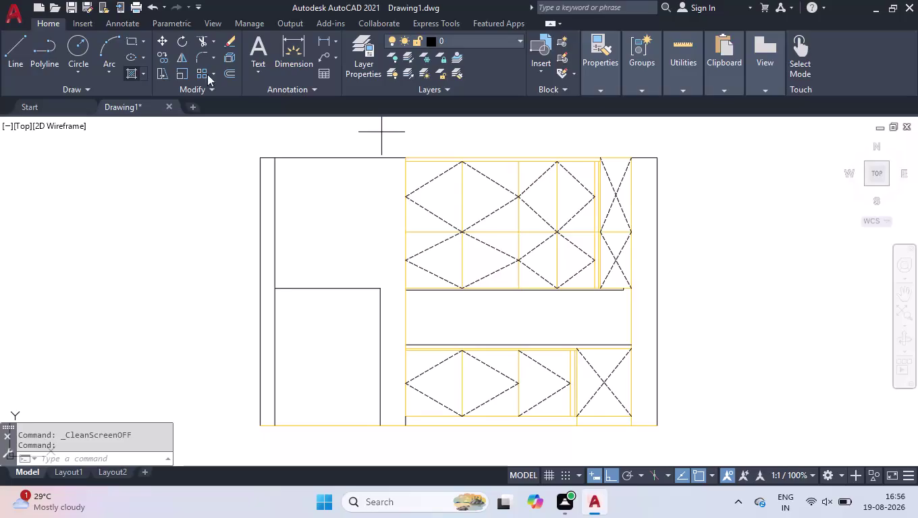
Hatch the thin strip under the upper diamond panels with a SOLID yellow fill.
click(140, 68)
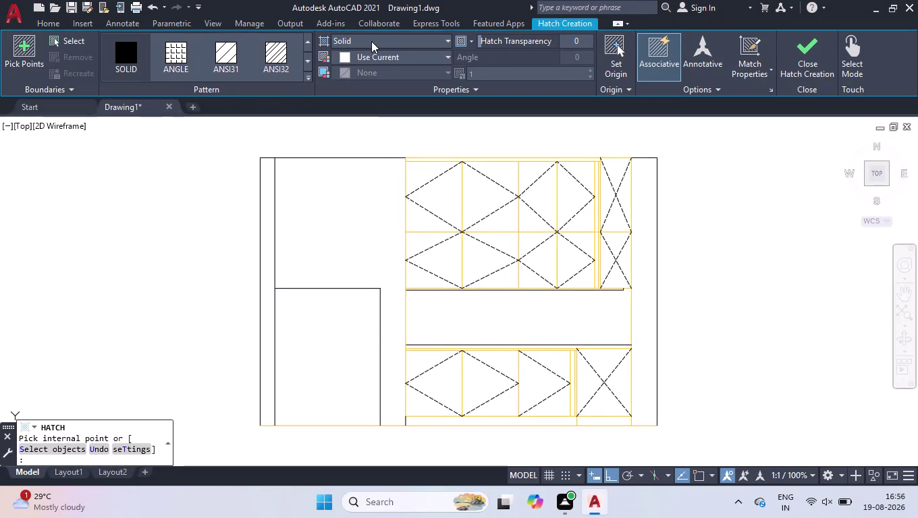
double_click(380, 56)
click(378, 56)
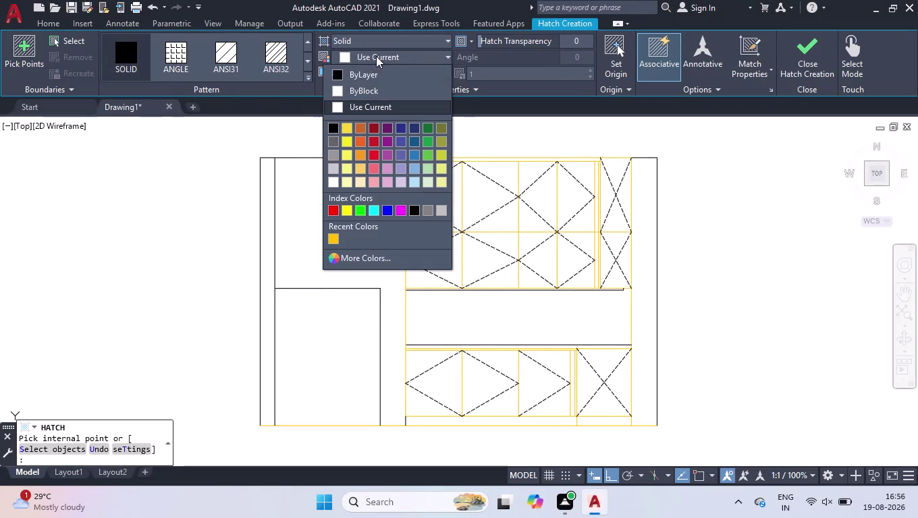
click(348, 210)
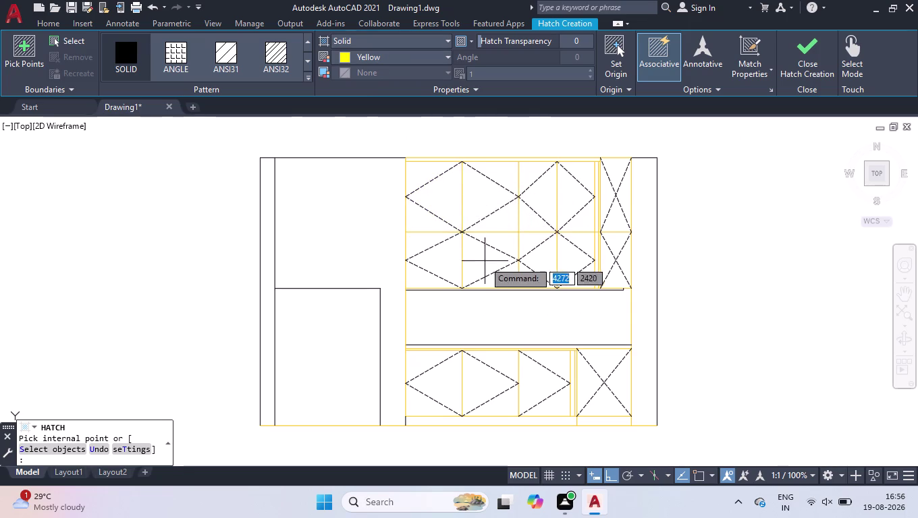
scroll(up, 3)
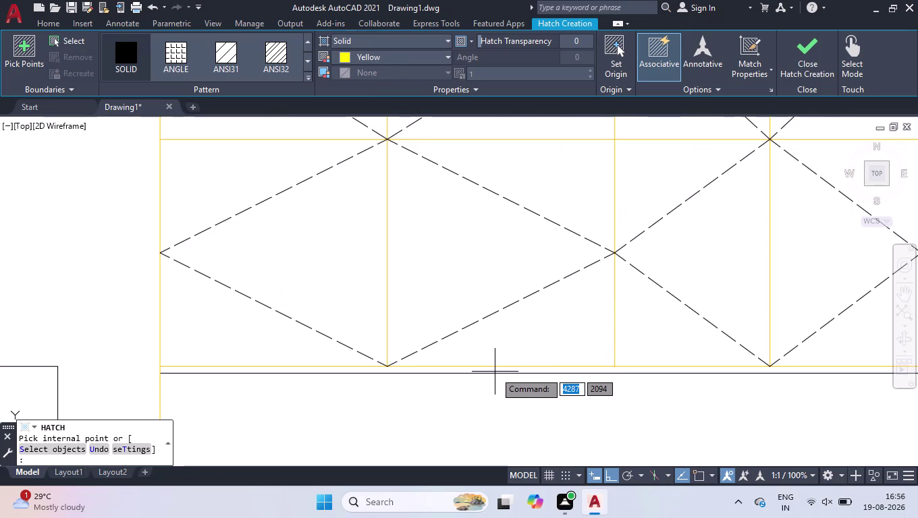
scroll(down, 3)
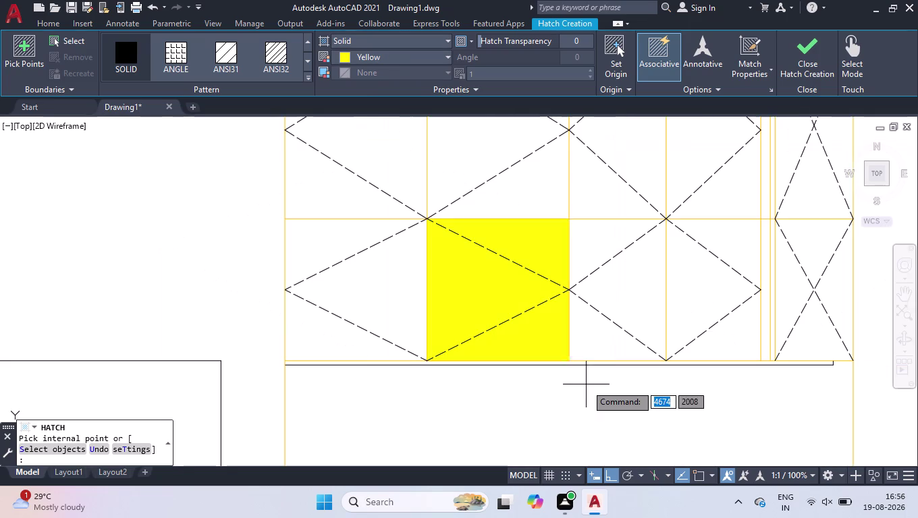
click(587, 364)
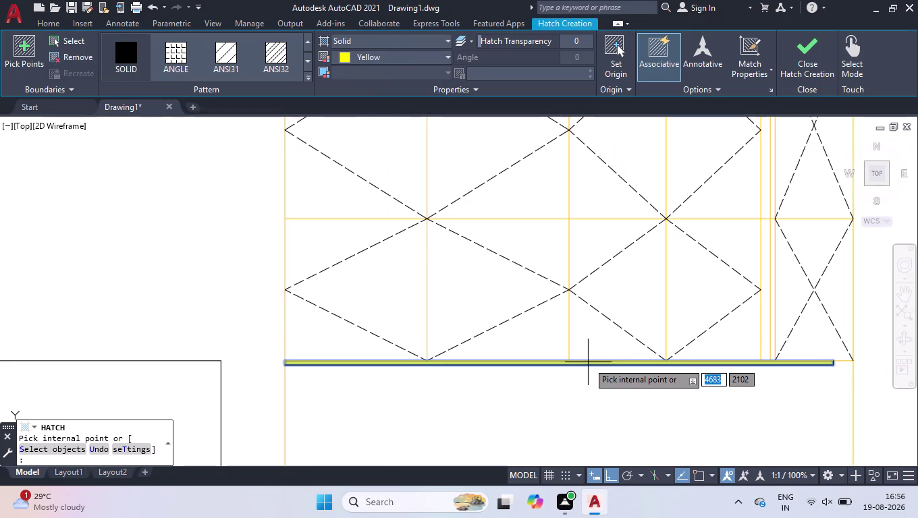
key(Return)
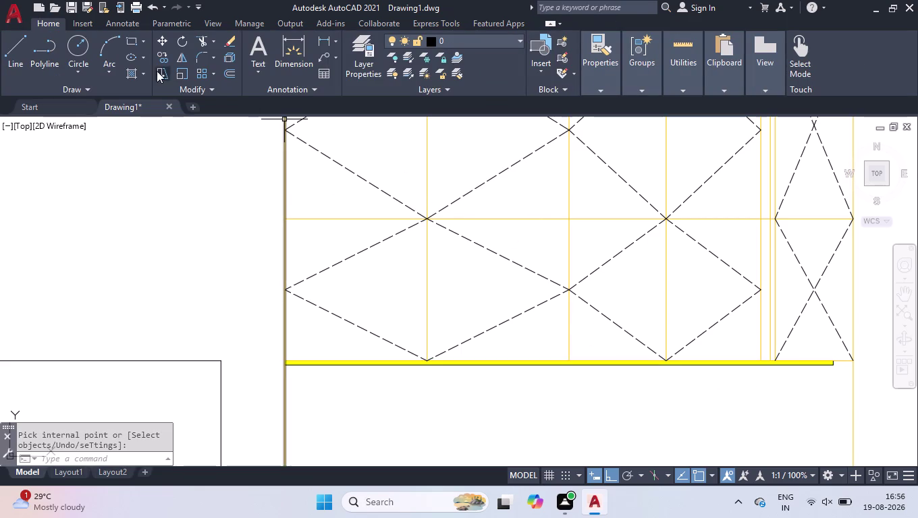
click(130, 72)
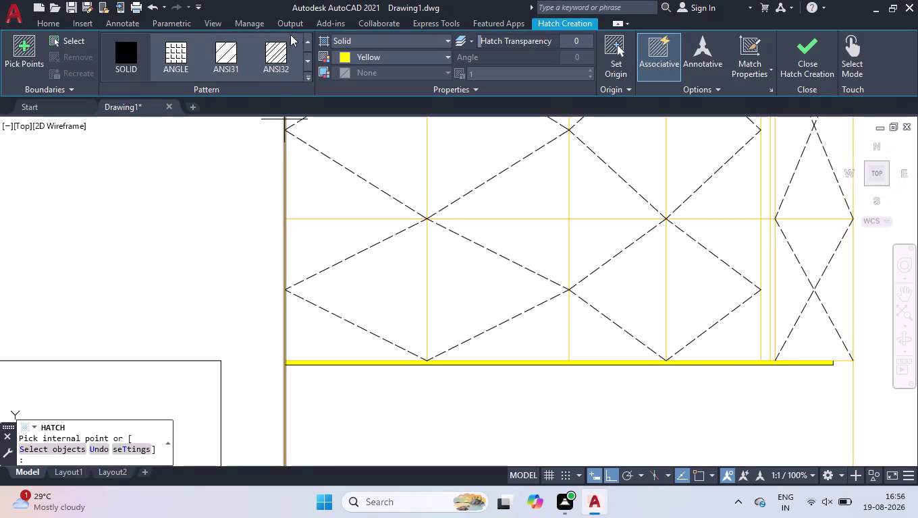
Fill the strip above the lower diamond panels with solid colour 100,33,101.
click(352, 56)
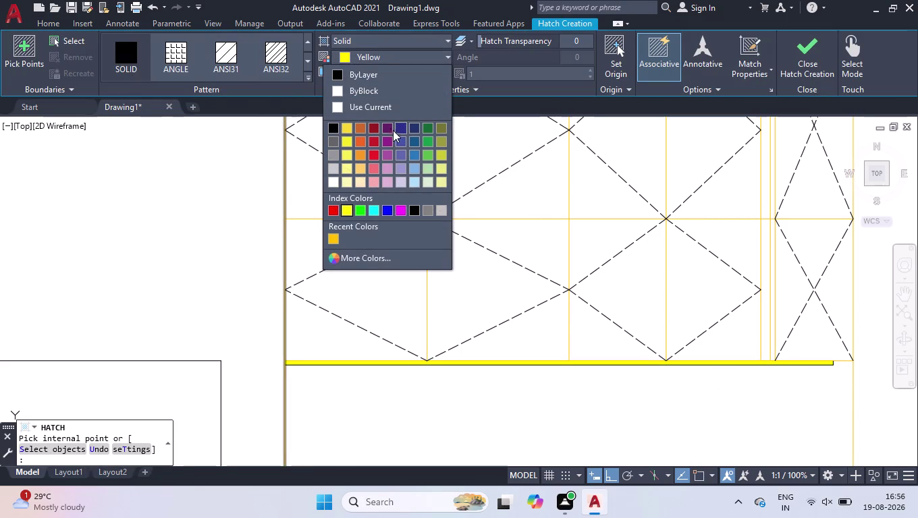
click(387, 125)
scroll(down, 3)
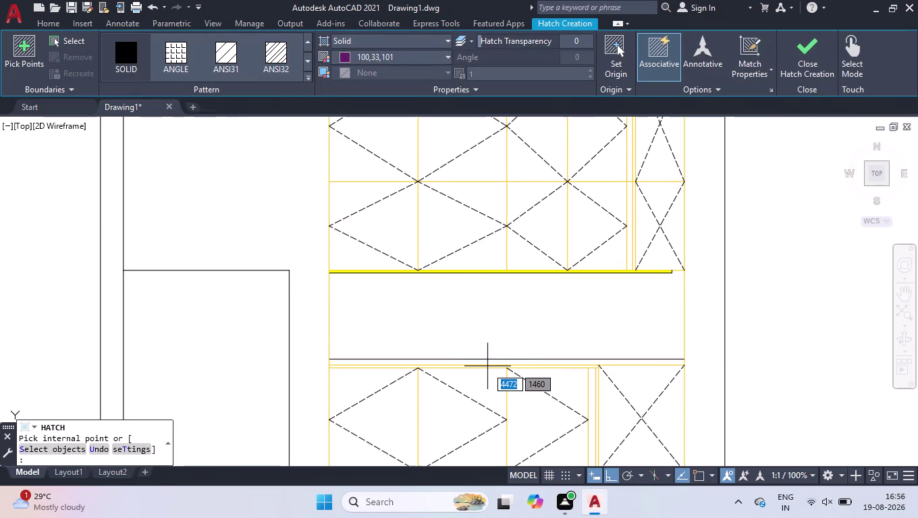
click(486, 368)
key(Return)
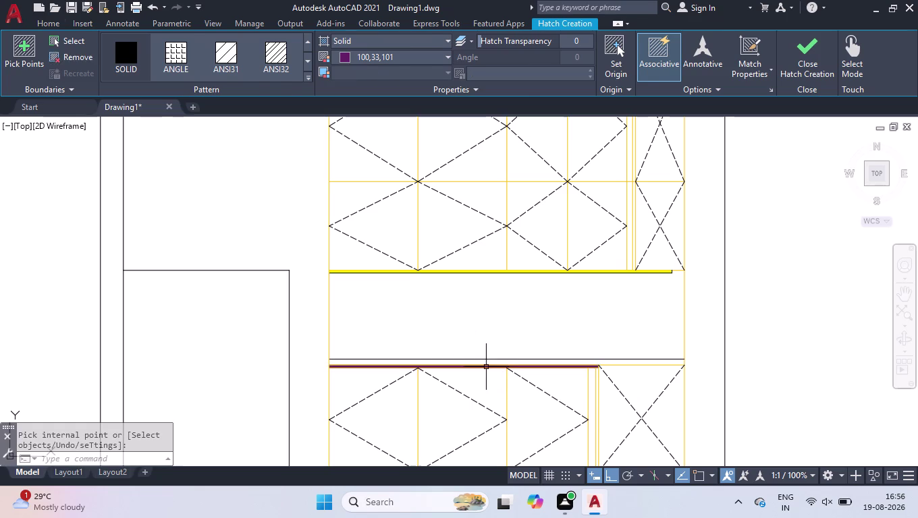
Hatch the same strip again using the AR-CONC concrete pattern.
click(123, 76)
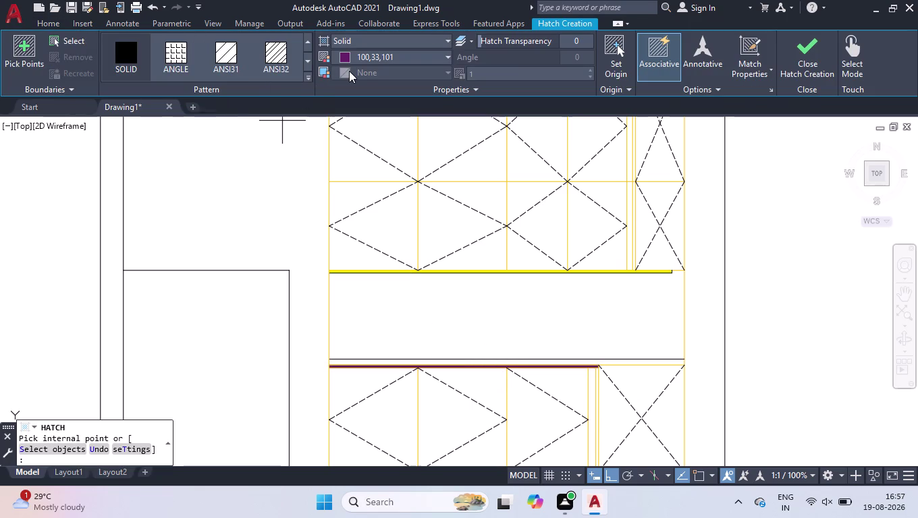
click(309, 77)
click(166, 199)
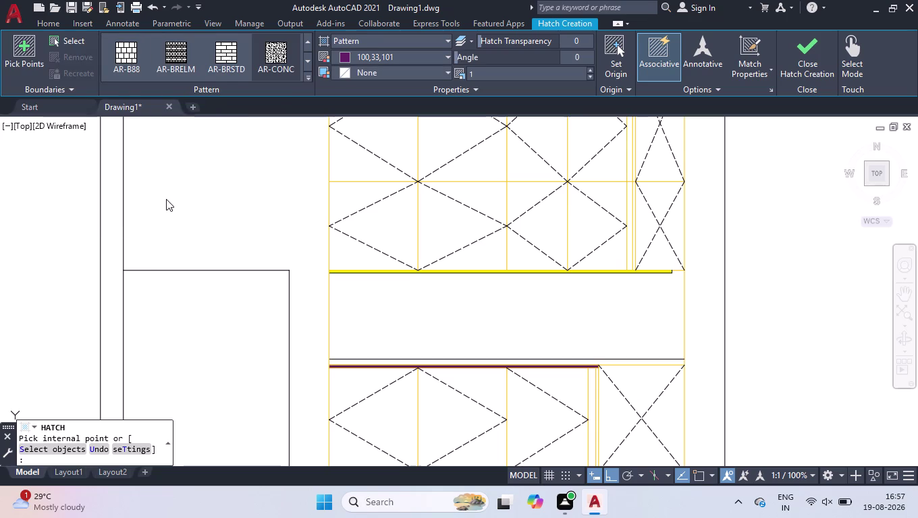
click(398, 362)
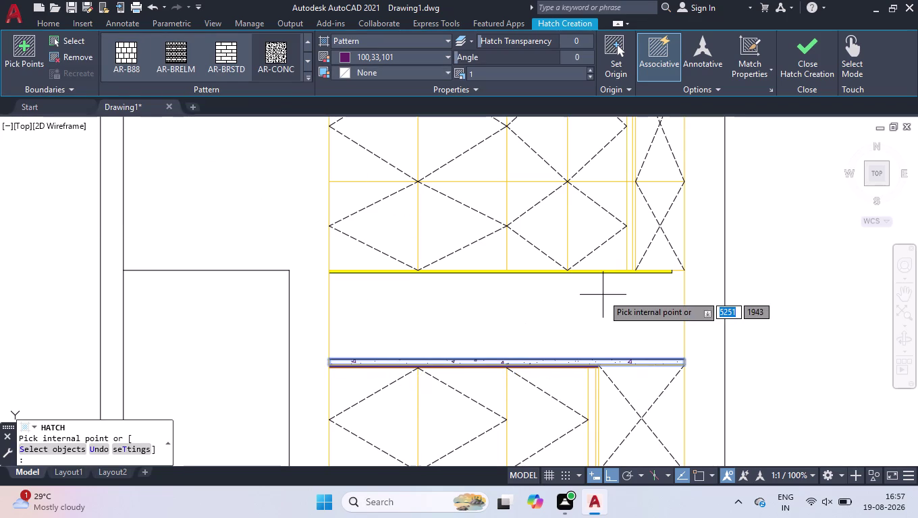
key(Return)
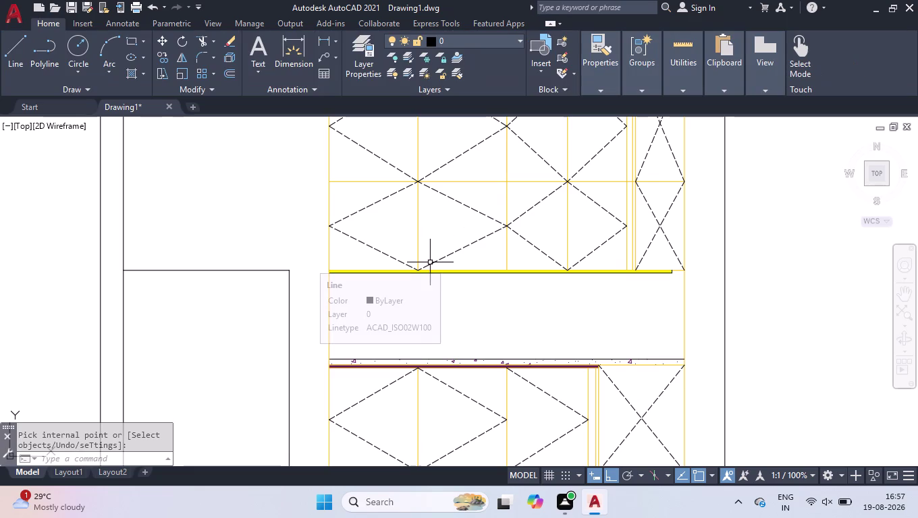
Select the concrete hatch and set its linetype scale to 0.5, then 0.3.
click(538, 362)
key(ctrl+1)
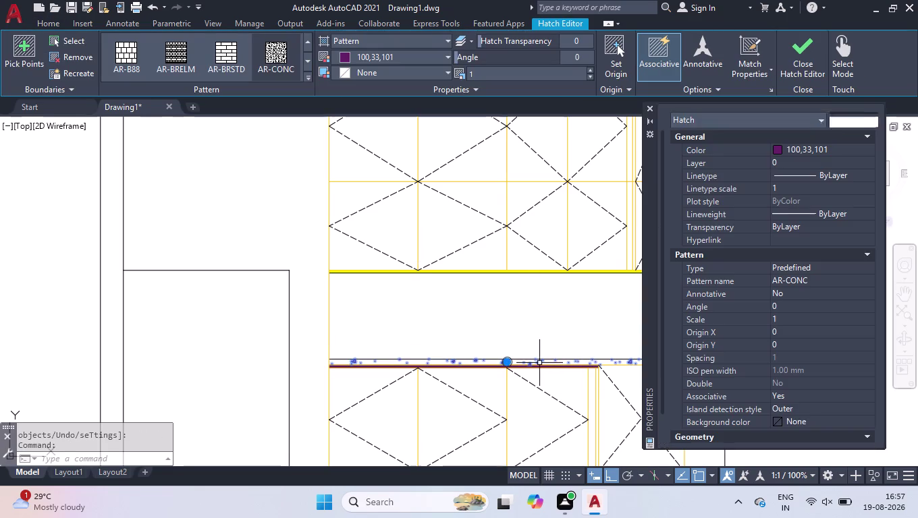
click(821, 185)
text(0)
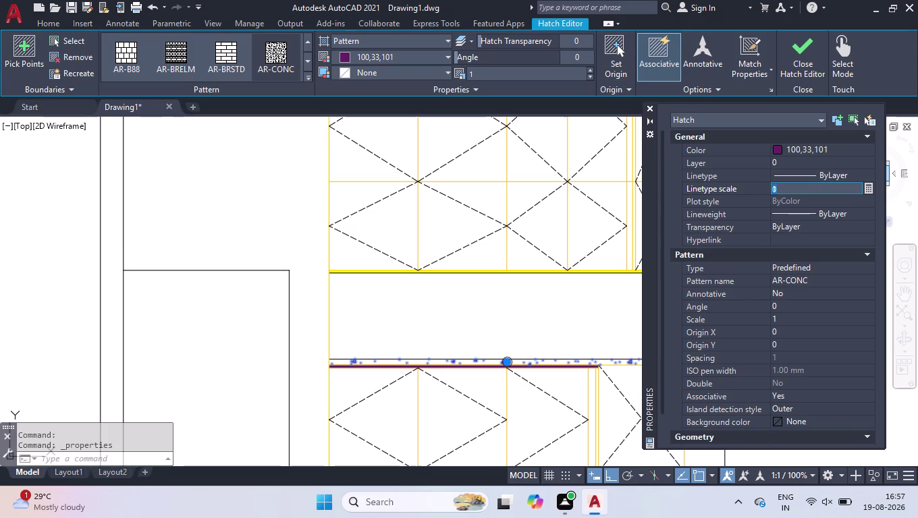
text(.5)
key(Return)
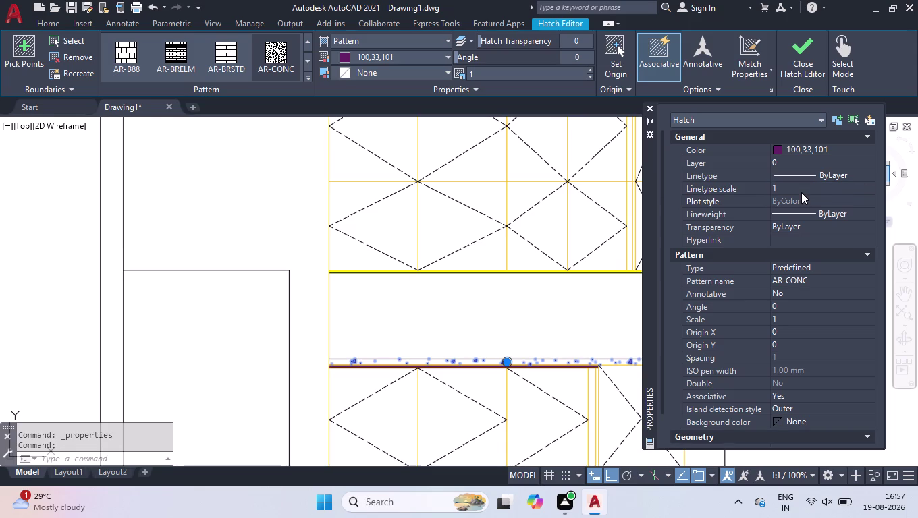
click(802, 192)
text(0.)
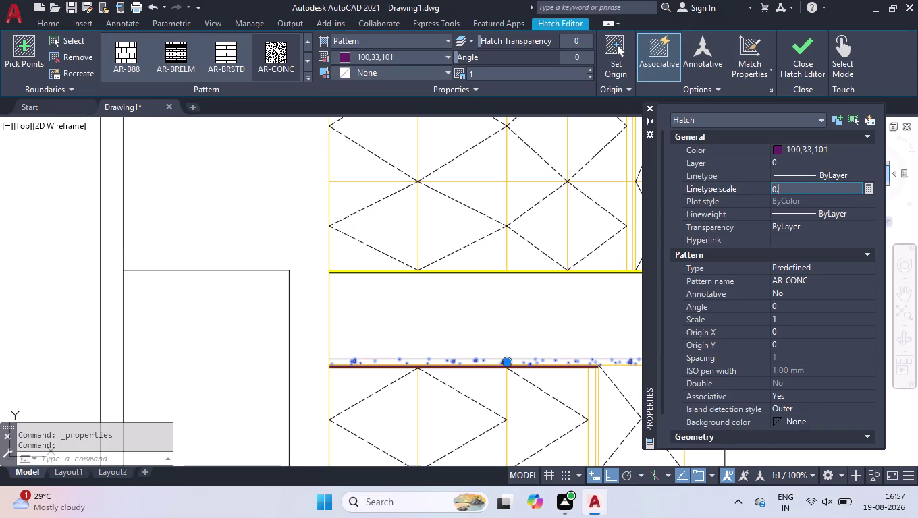
text(3)
key(Return)
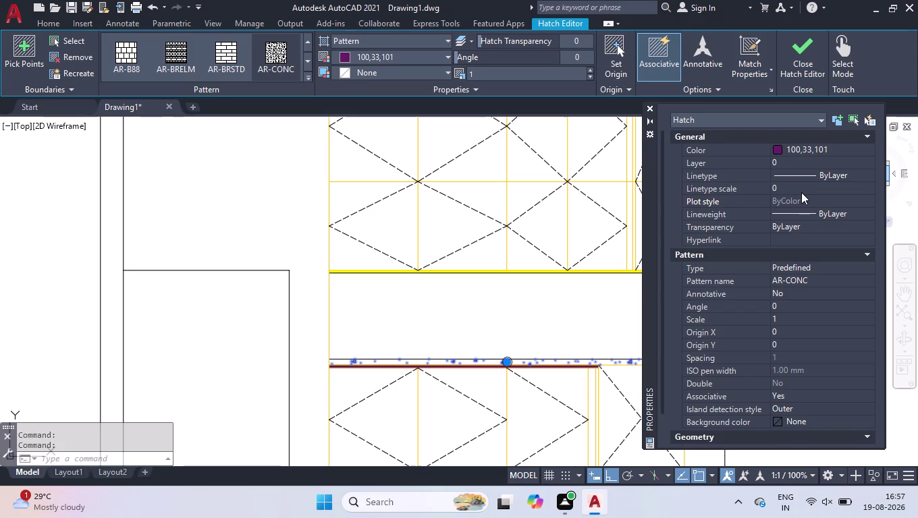
Change the concrete hatch's colour to dark red index colour 22.
click(800, 146)
click(800, 146)
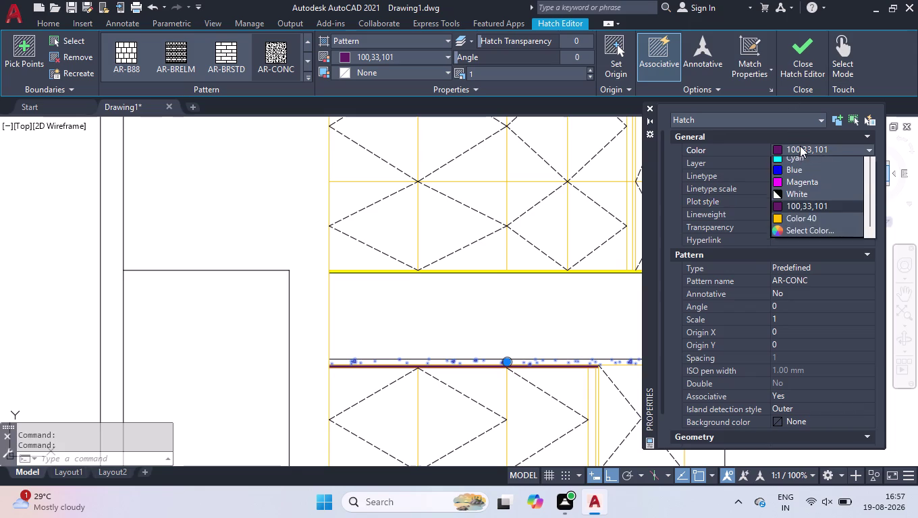
click(792, 270)
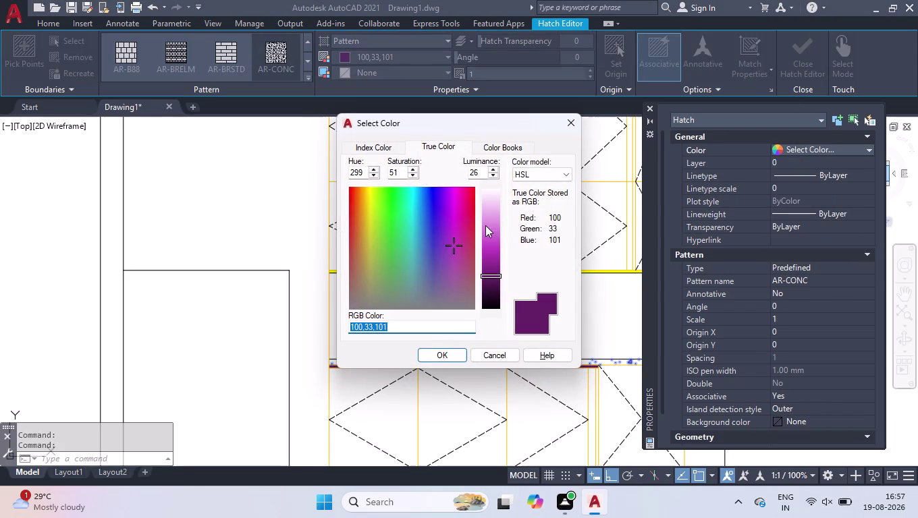
click(360, 146)
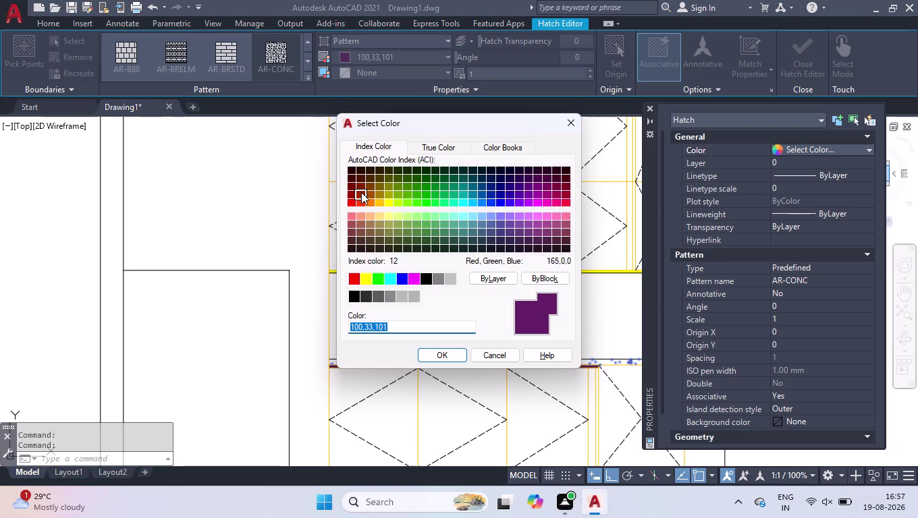
click(362, 192)
click(451, 360)
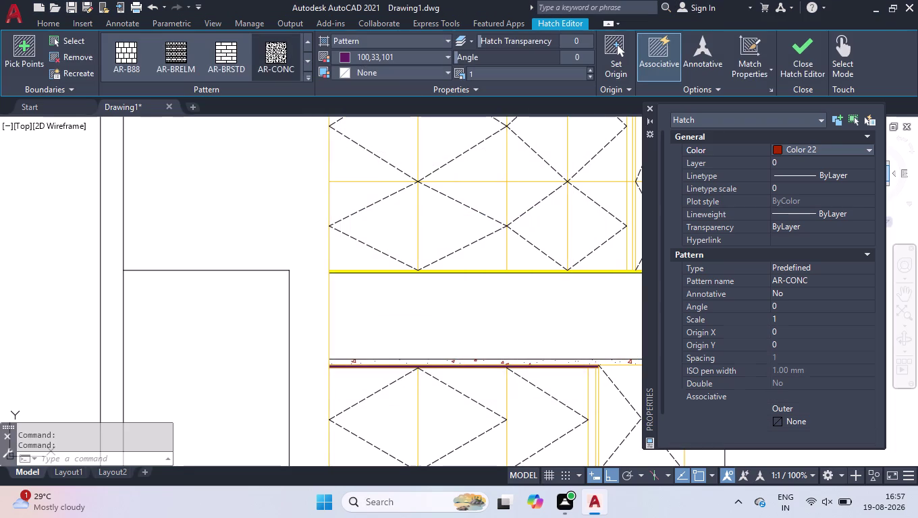
Close the palette, reselect the shelf-strip hatch and reopen its properties.
click(647, 108)
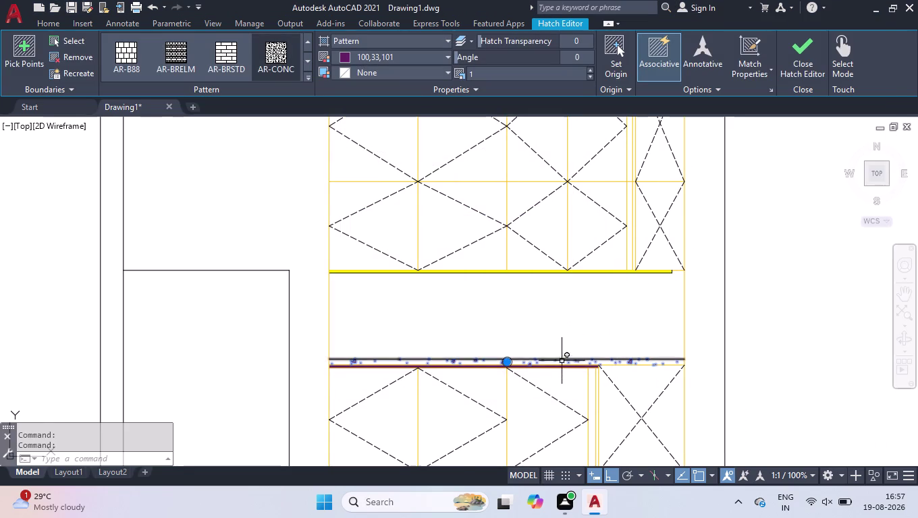
scroll(up, 3)
click(646, 298)
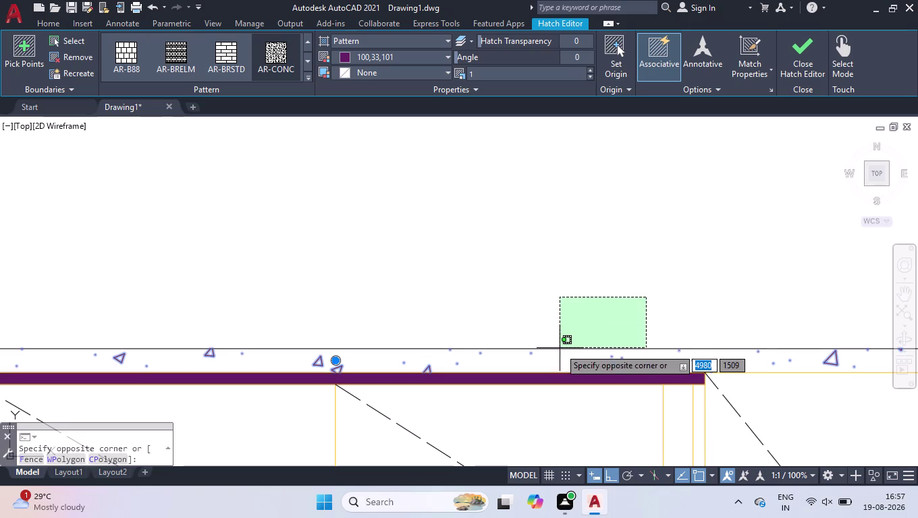
click(611, 304)
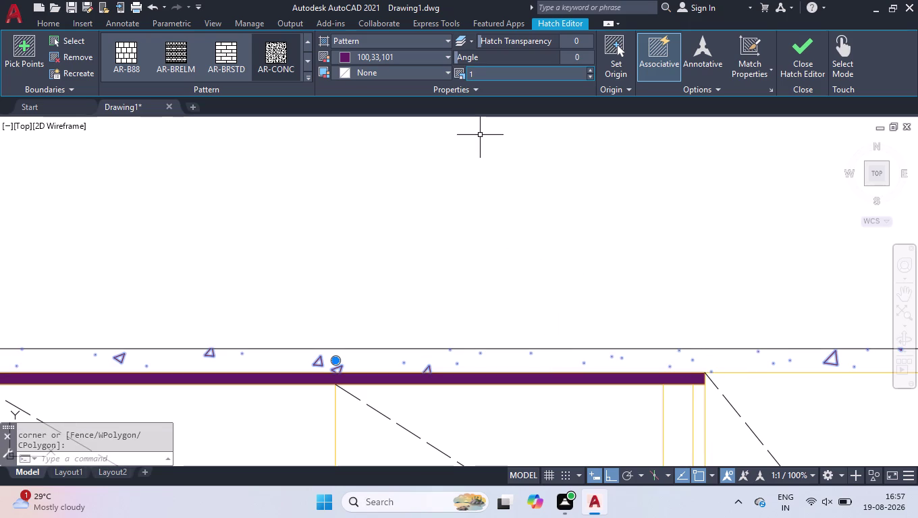
click(479, 76)
key(0)
key(Return)
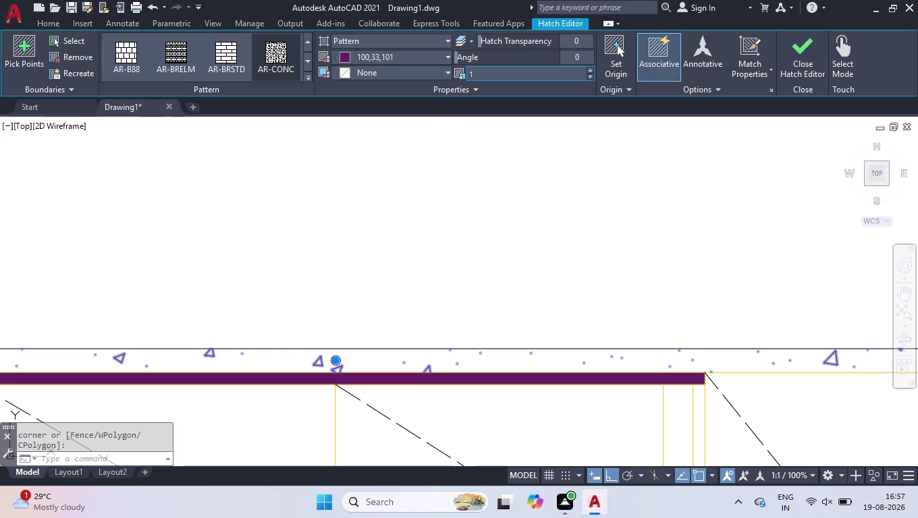
scroll(down, 3)
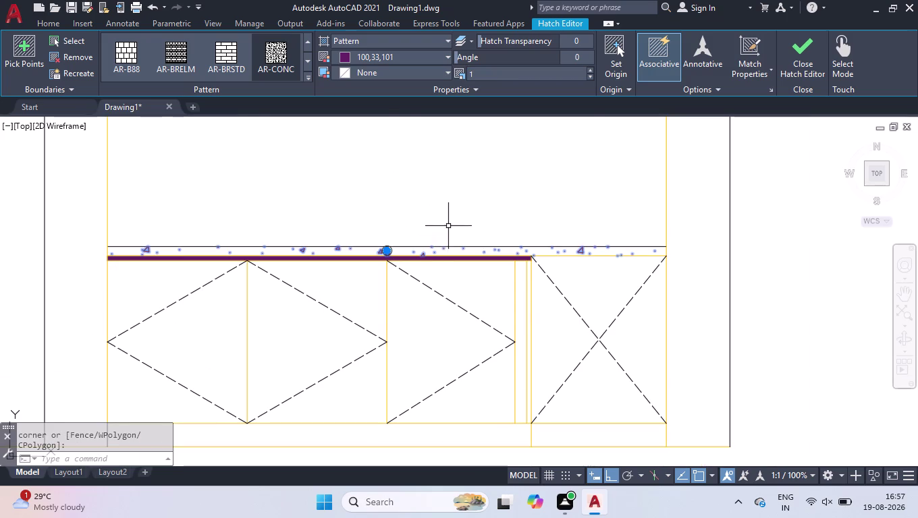
scroll(down, 3)
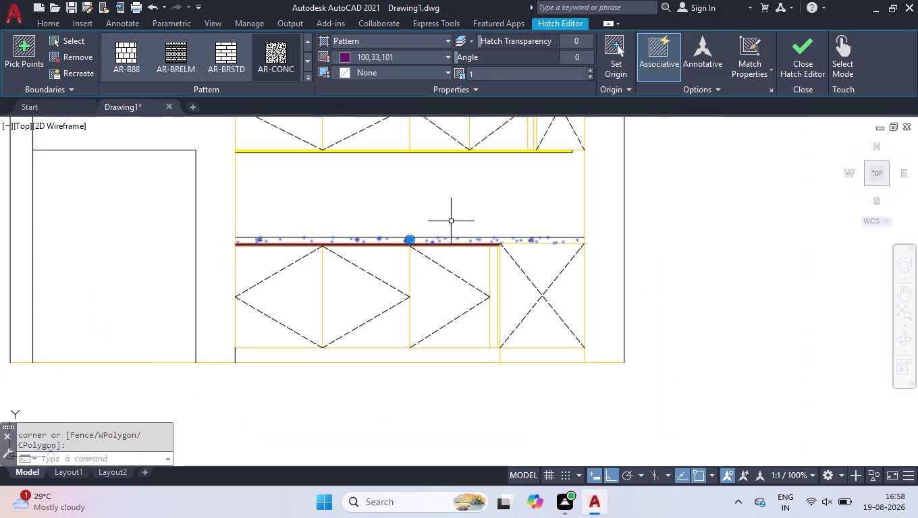
key(ctrl+1)
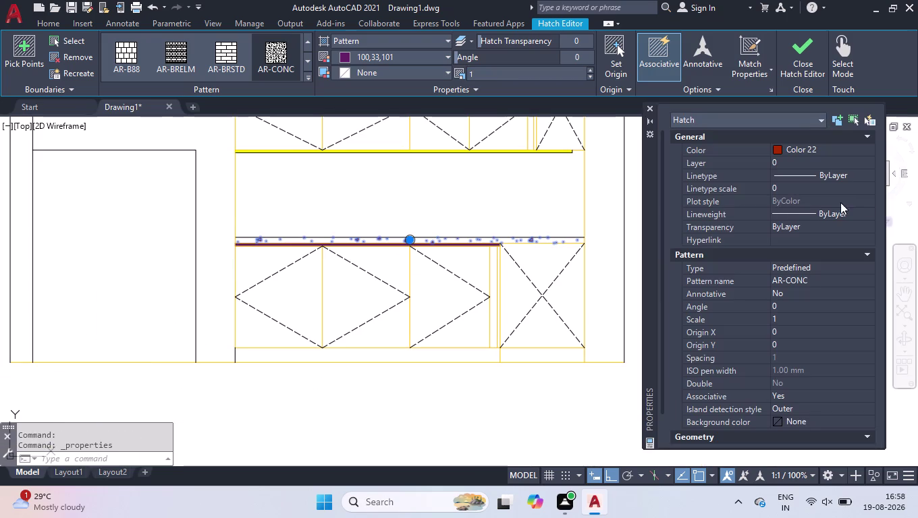
Set the concrete hatch's linetype scale to 2, close the palette, and delete the hatch.
click(825, 189)
text(0.)
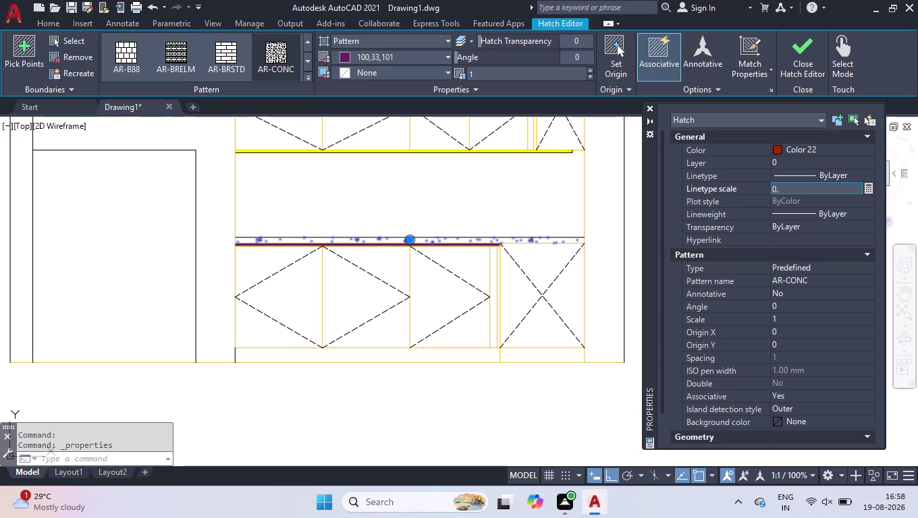
key(BackSpace)
key(BackSpace)
key(2)
key(Return)
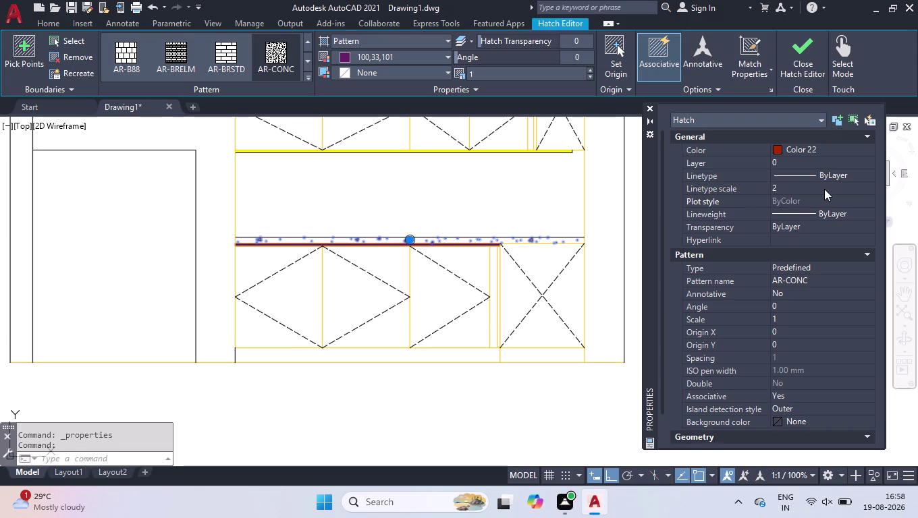
click(648, 108)
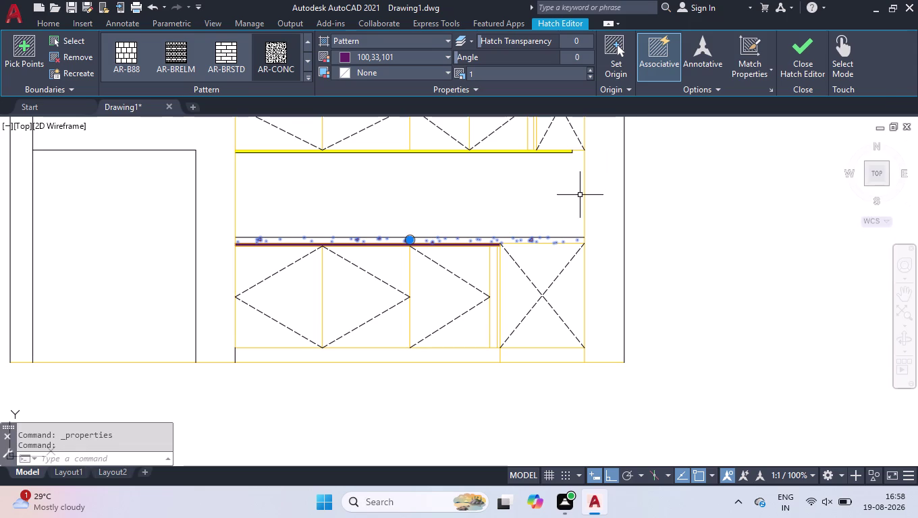
key(Delete)
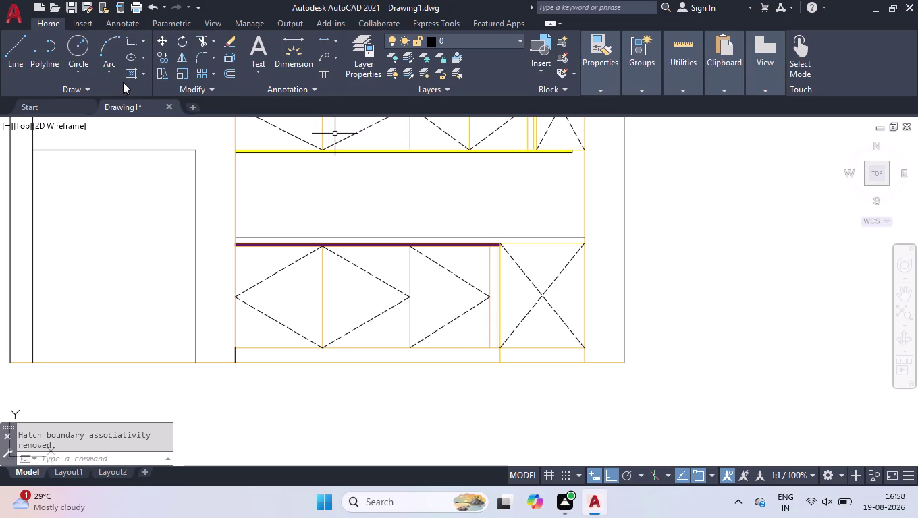
Hatch the lower shelf strip anew in red colour 22 and show its properties.
click(127, 76)
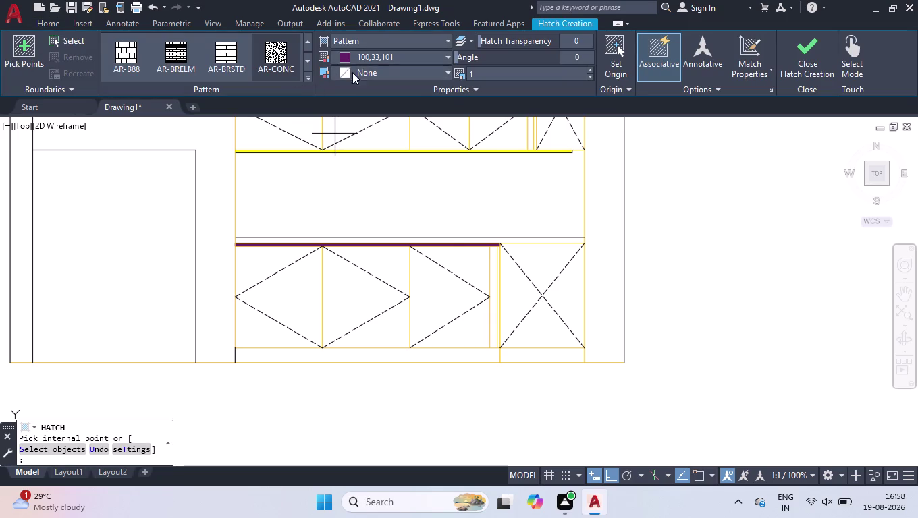
click(358, 54)
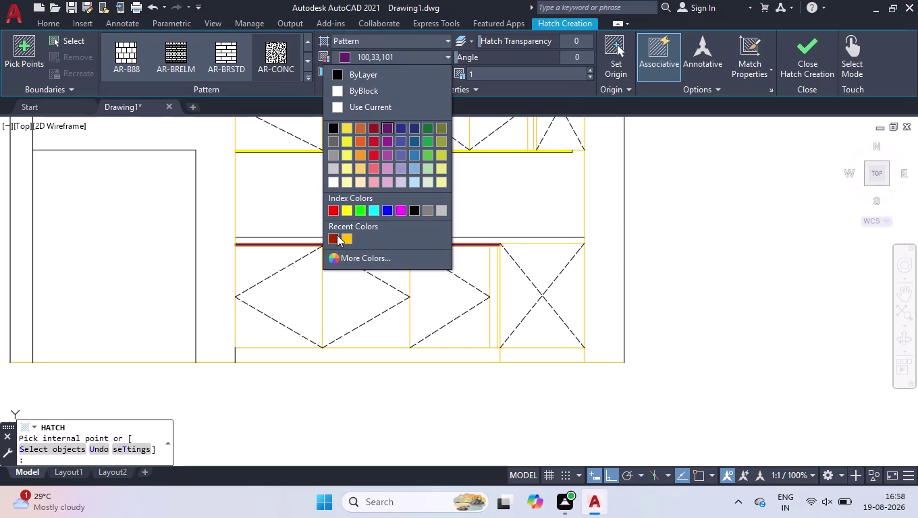
click(337, 235)
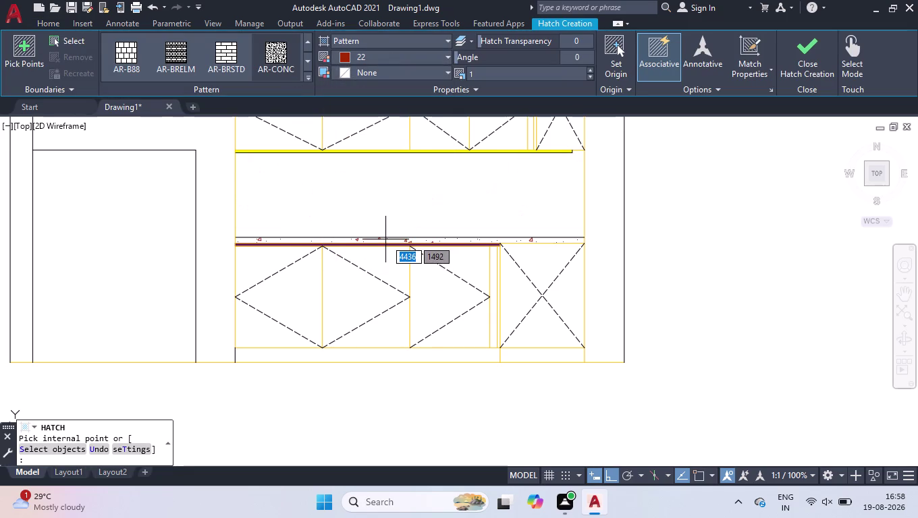
click(385, 239)
key(Return)
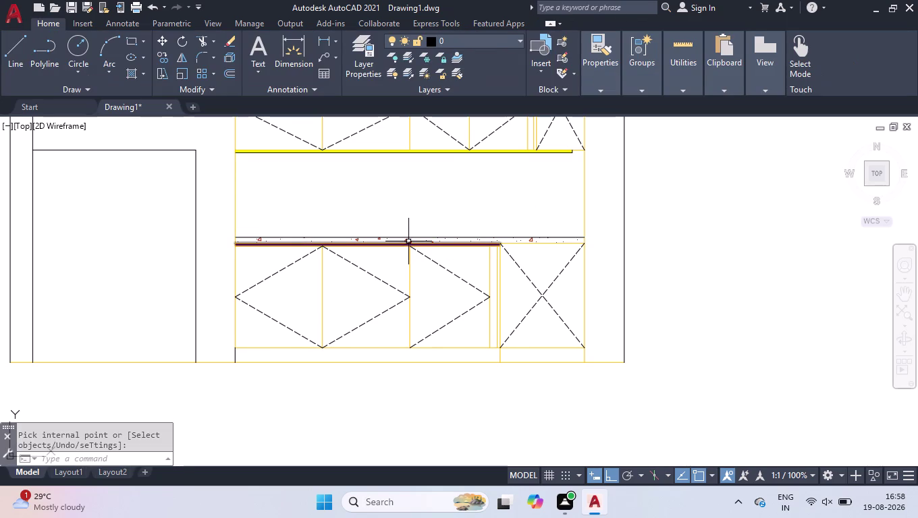
click(410, 239)
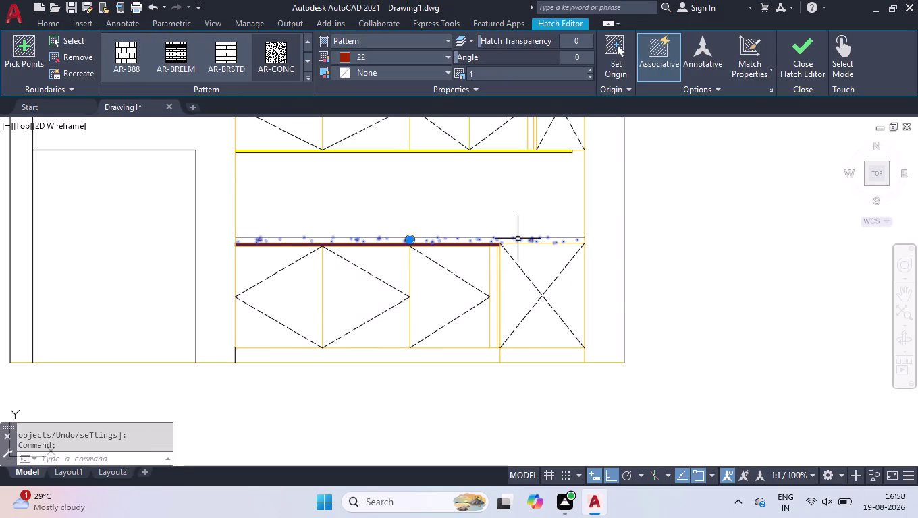
key(ctrl+1)
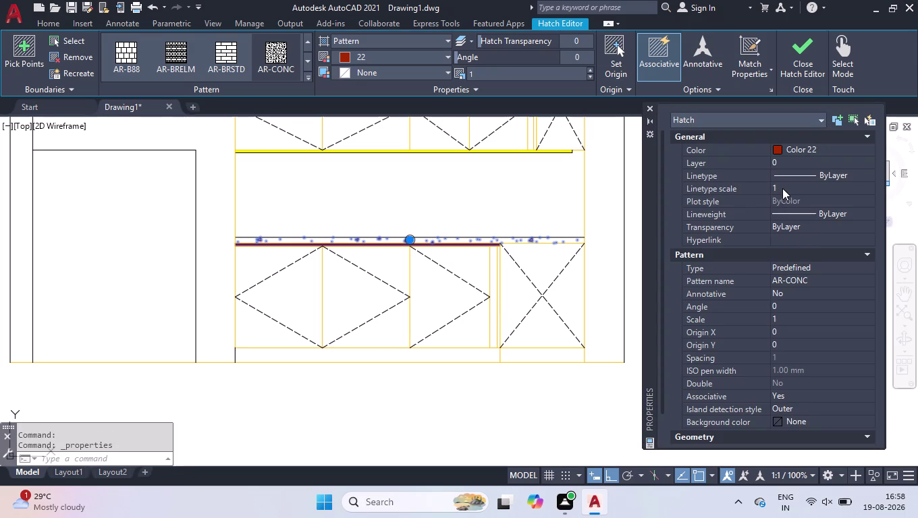
Set the red hatch's pattern scale to 0.5 and close the Properties palette.
click(795, 318)
text(0.)
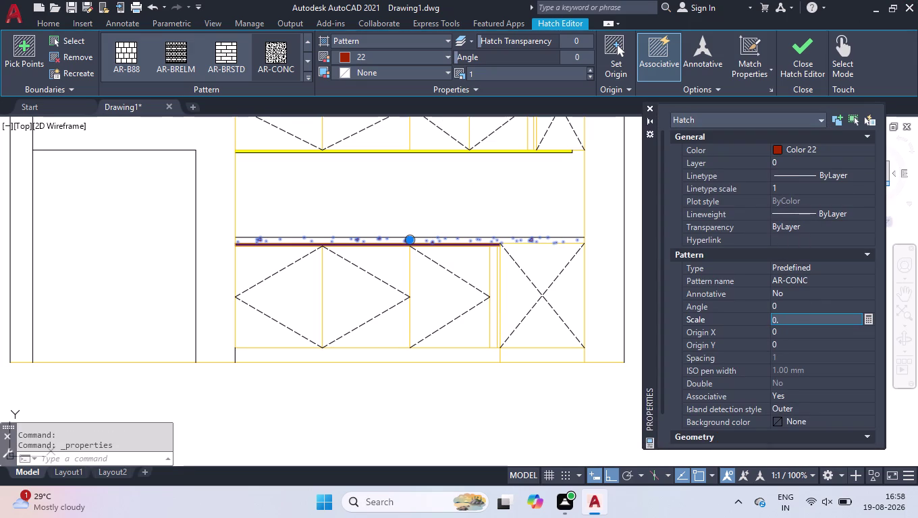
key(5)
key(Return)
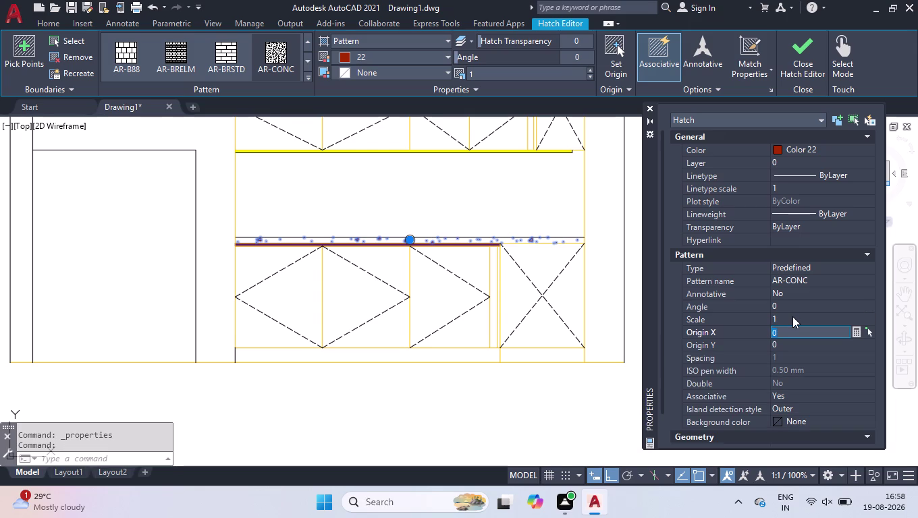
click(651, 108)
click(587, 197)
click(465, 286)
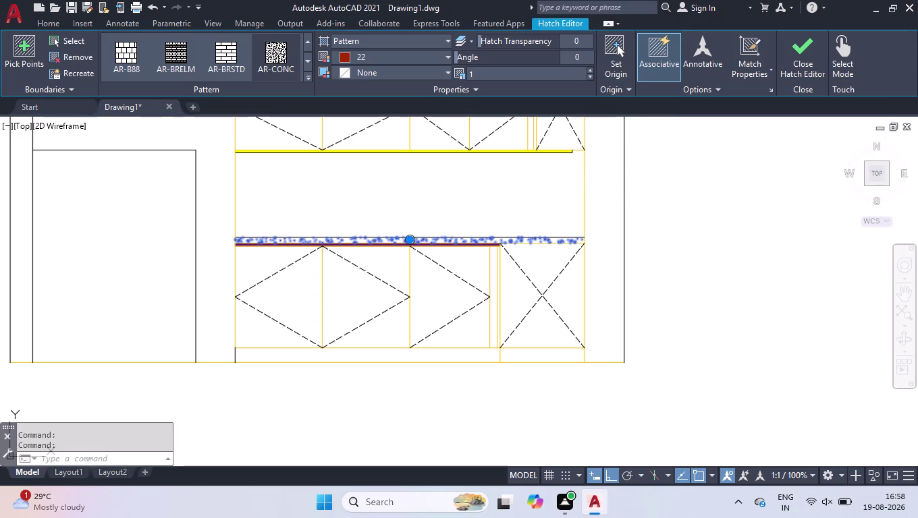
Clear the hatch selection, zoom out, and switch to the Top view.
click(507, 214)
click(523, 199)
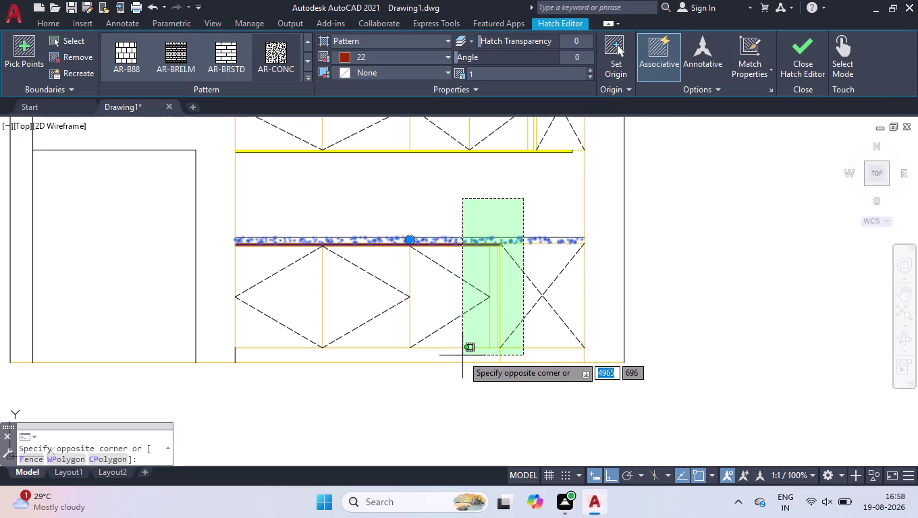
click(462, 325)
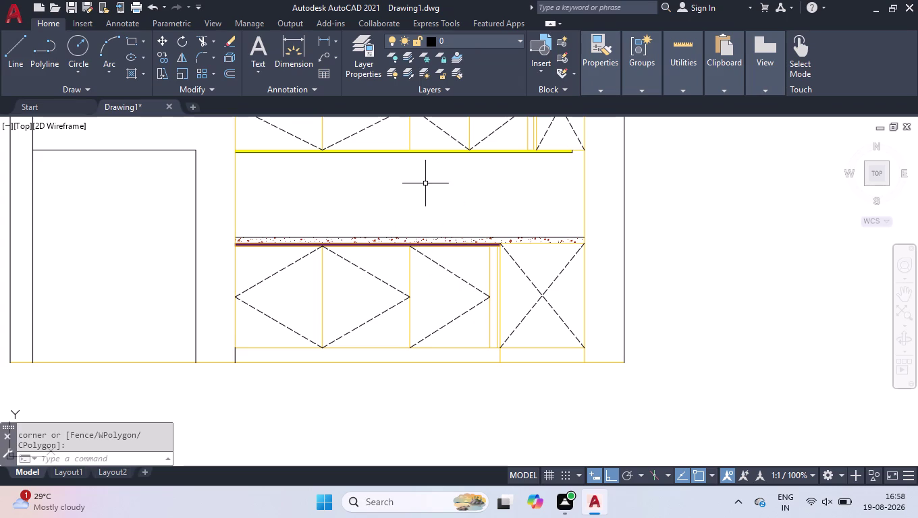
scroll(down, 3)
scroll(down, 3)
scroll(up, 3)
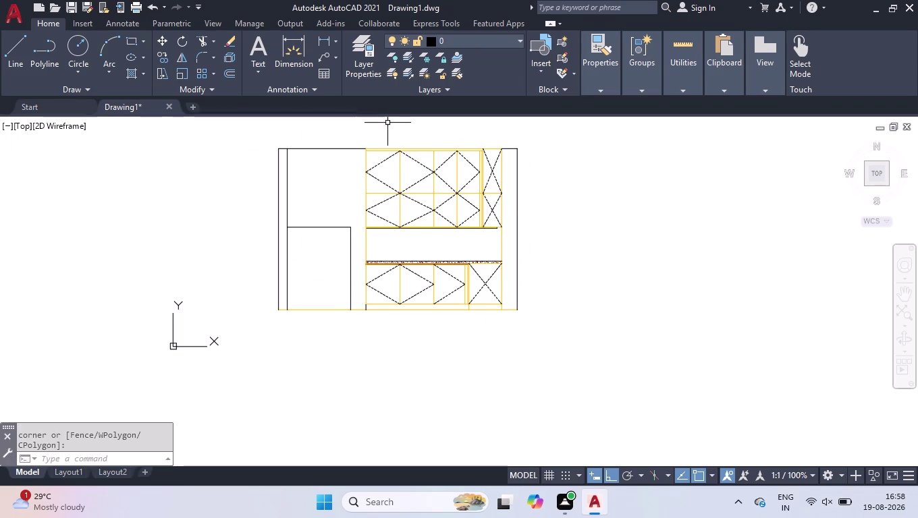
scroll(up, 3)
click(879, 171)
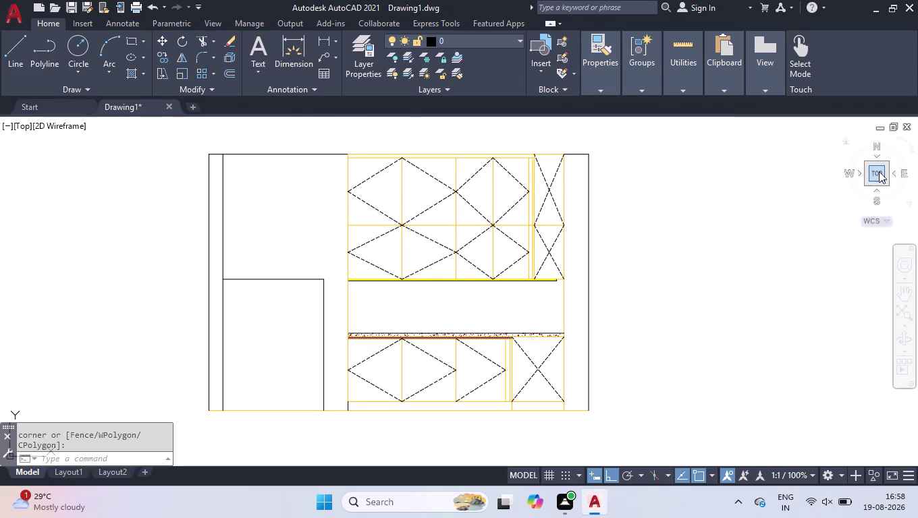